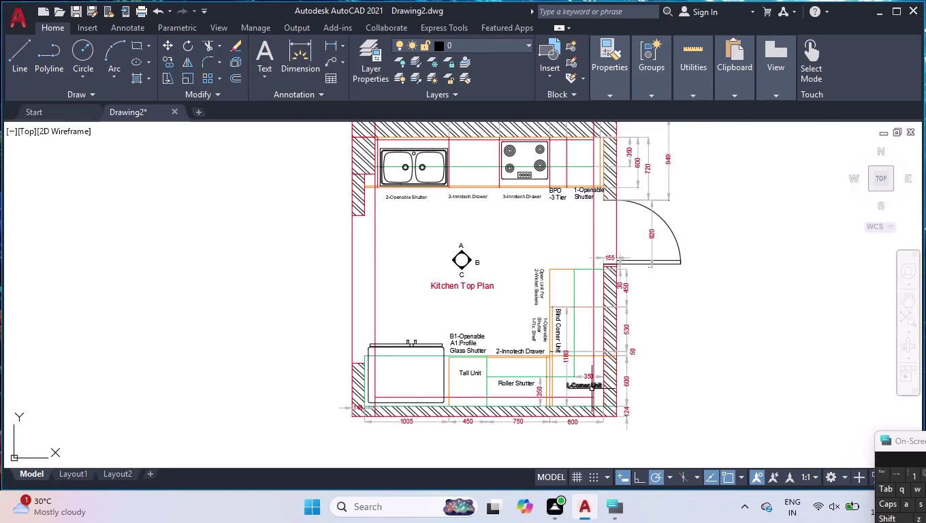
Add the 2845 linear dimension spanning the bottom chain, placed just below it.
scroll(up, 3)
text(d)
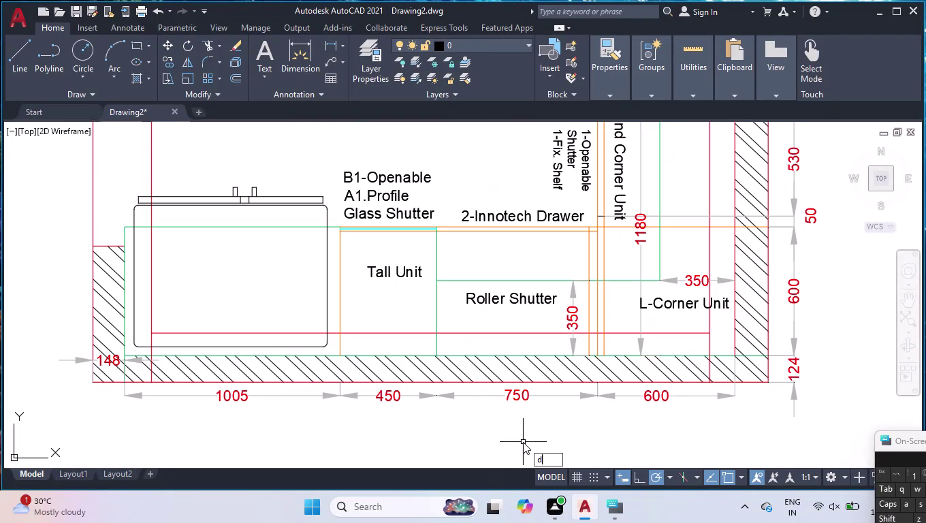
text(li)
key(Return)
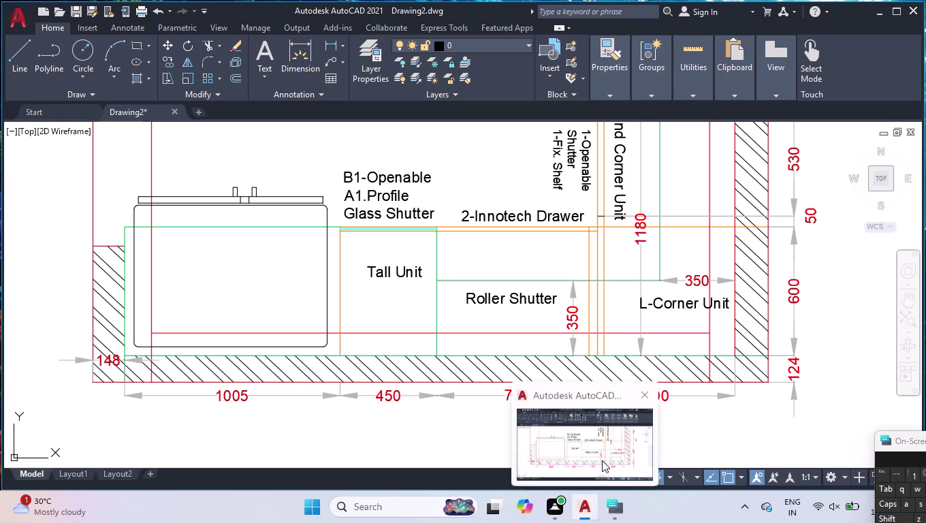
click(121, 383)
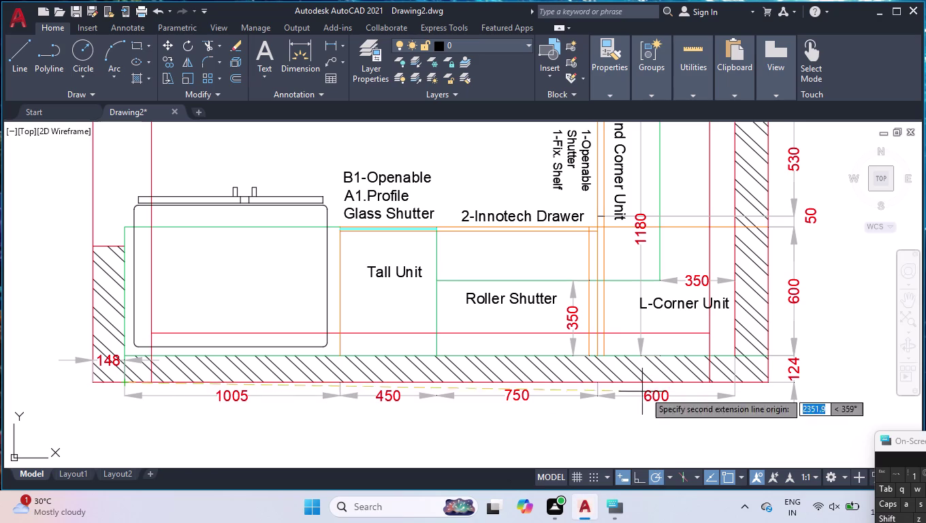
click(736, 385)
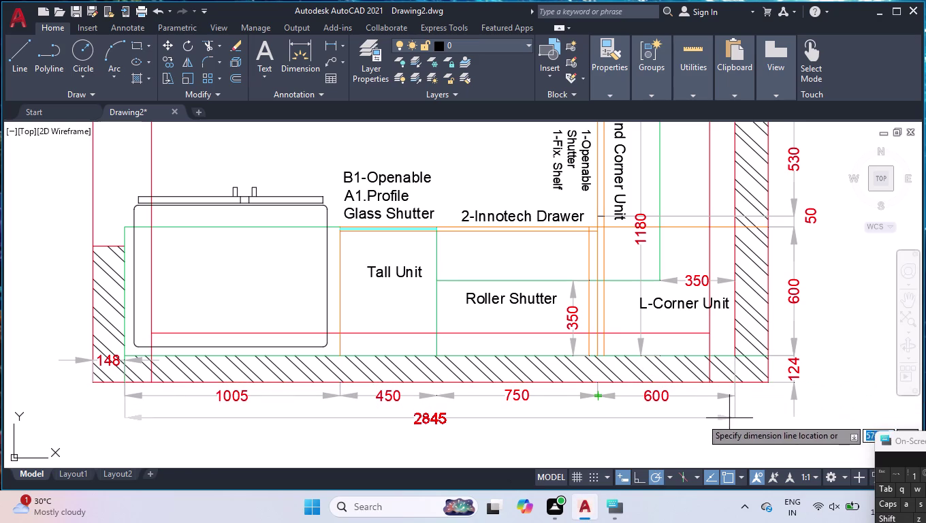
click(730, 418)
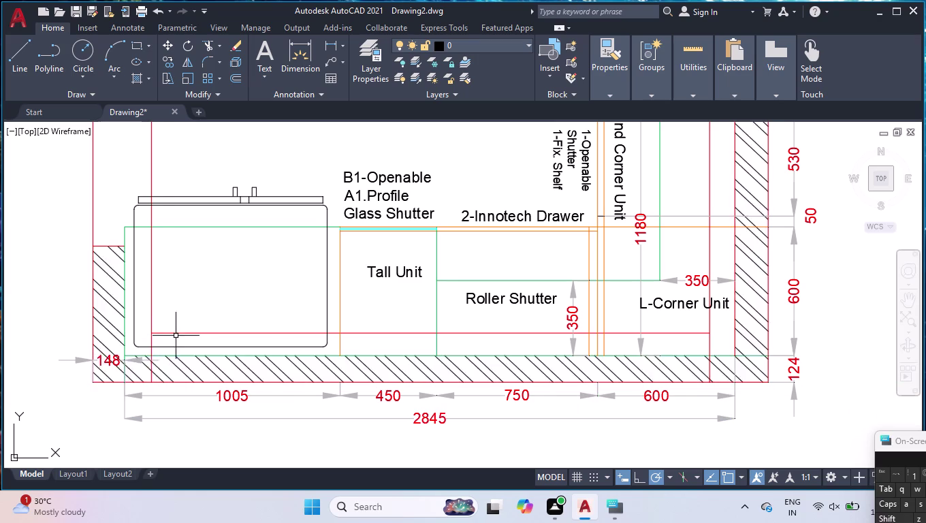
Add the 3148 wall-to-wall linear dimension below the 2845 one.
key(space)
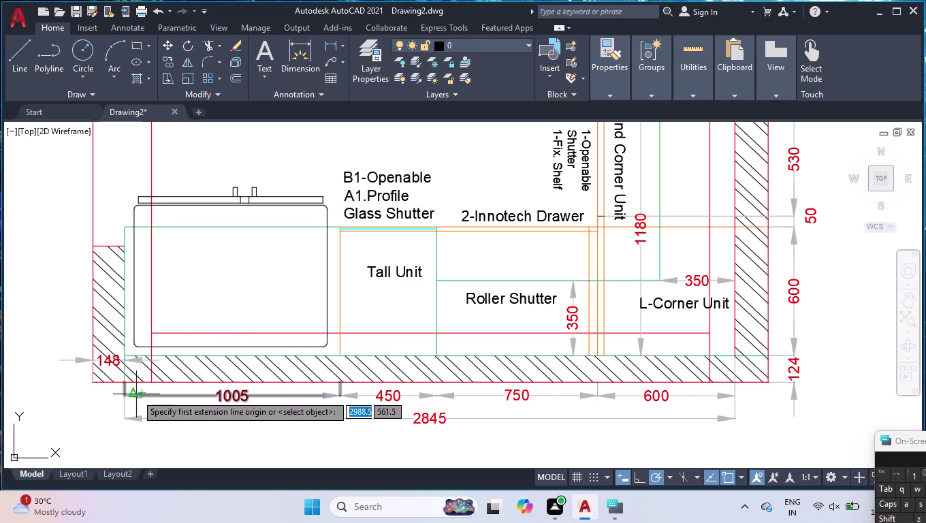
click(89, 382)
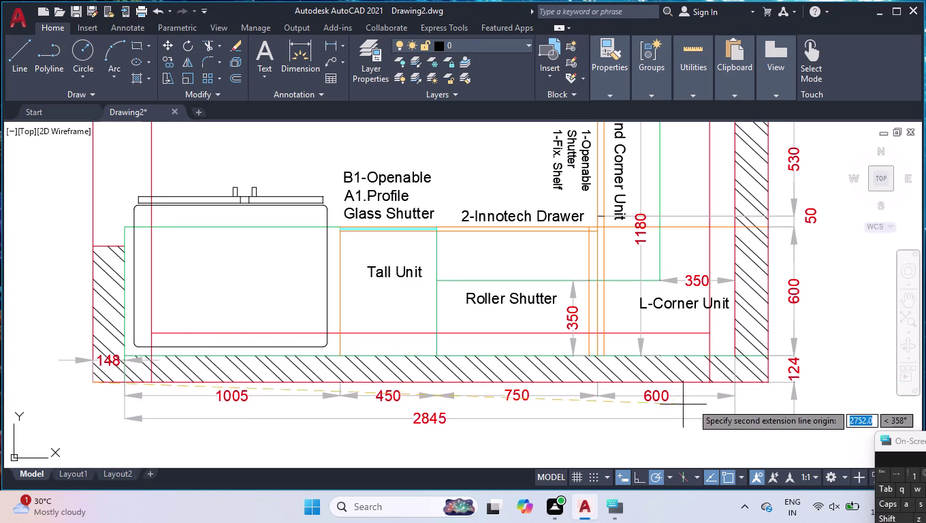
click(770, 385)
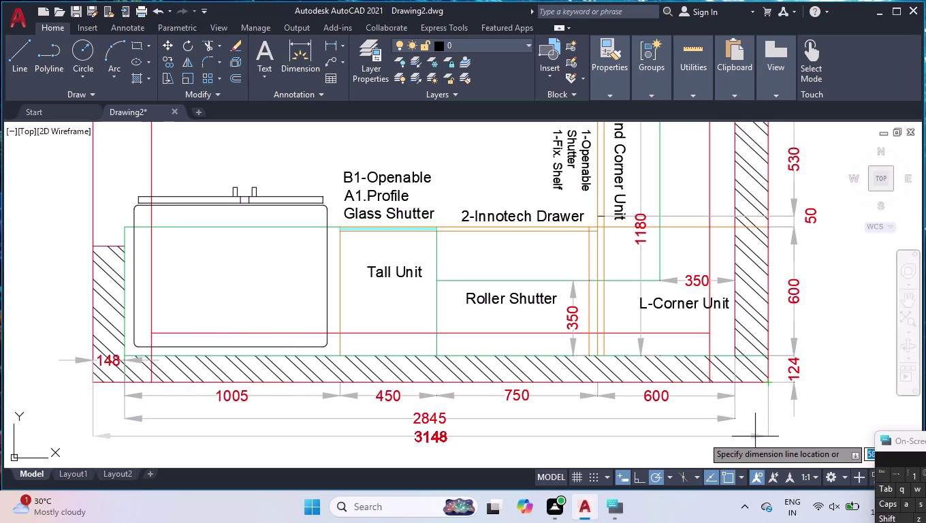
click(754, 445)
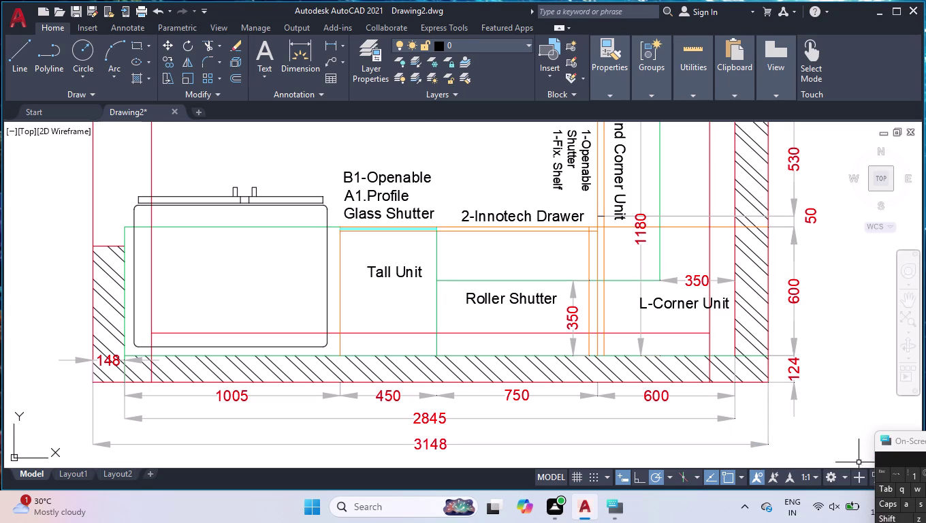
scroll(down, 3)
scroll(down, 3)
scroll(down, 3)
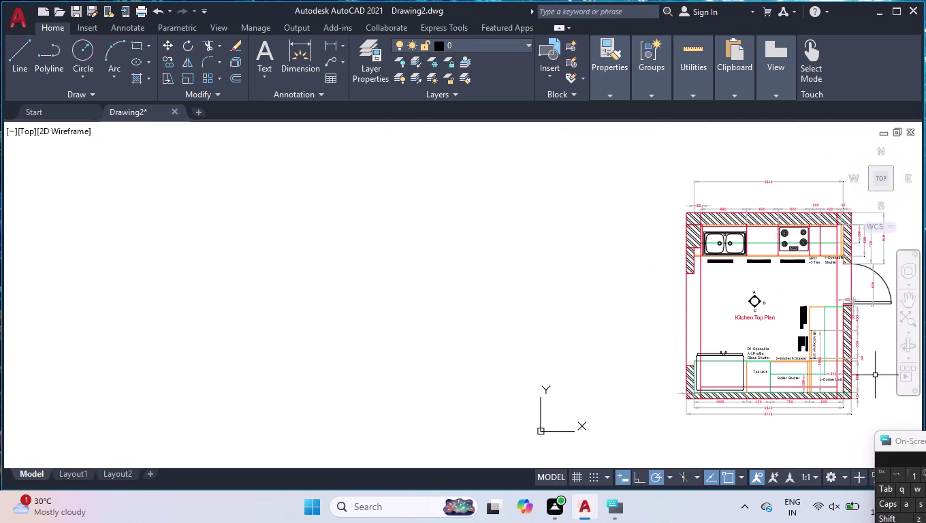
Switch to the Annotate tab and start another dimension near the 3148 total.
scroll(up, 3)
scroll(up, 3)
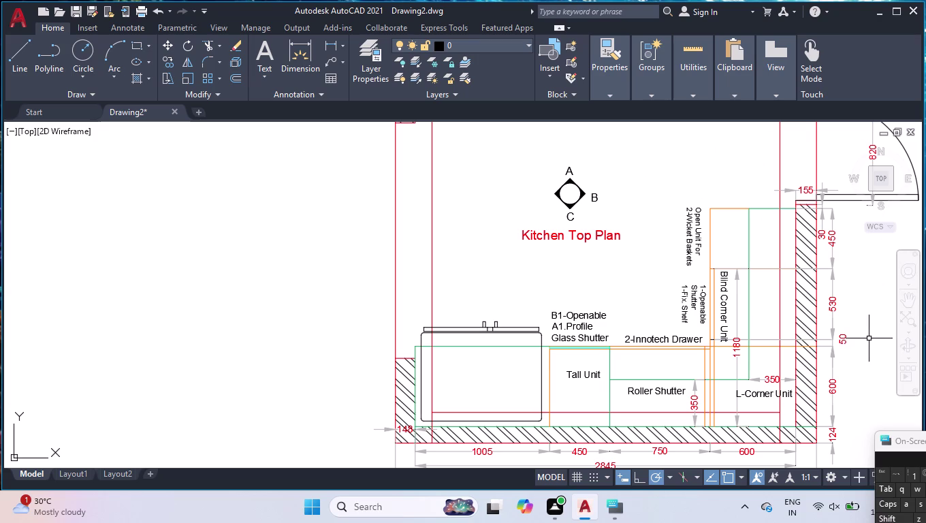
scroll(down, 3)
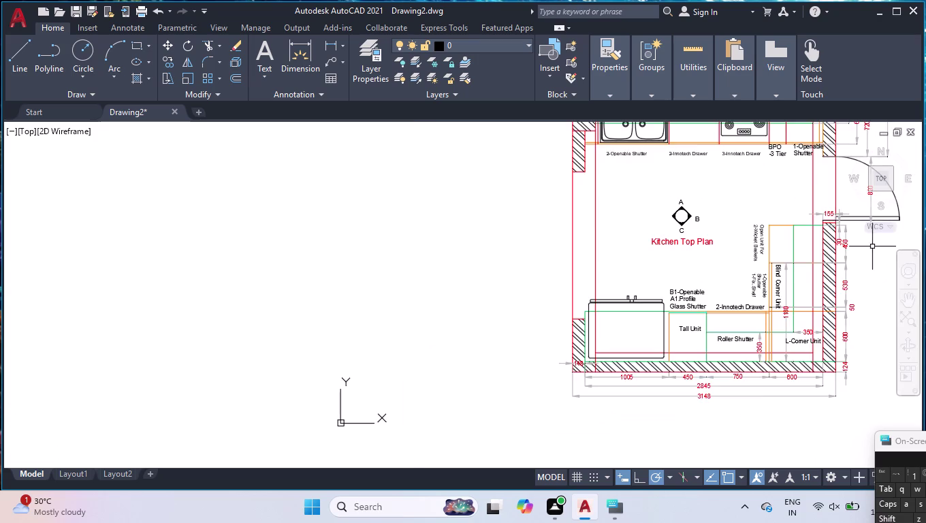
scroll(up, 3)
scroll(down, 3)
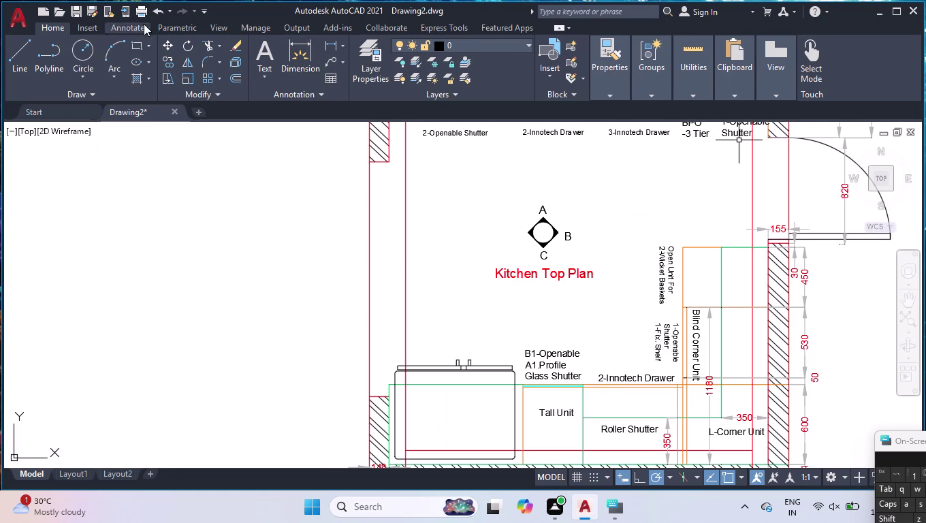
click(127, 24)
click(307, 80)
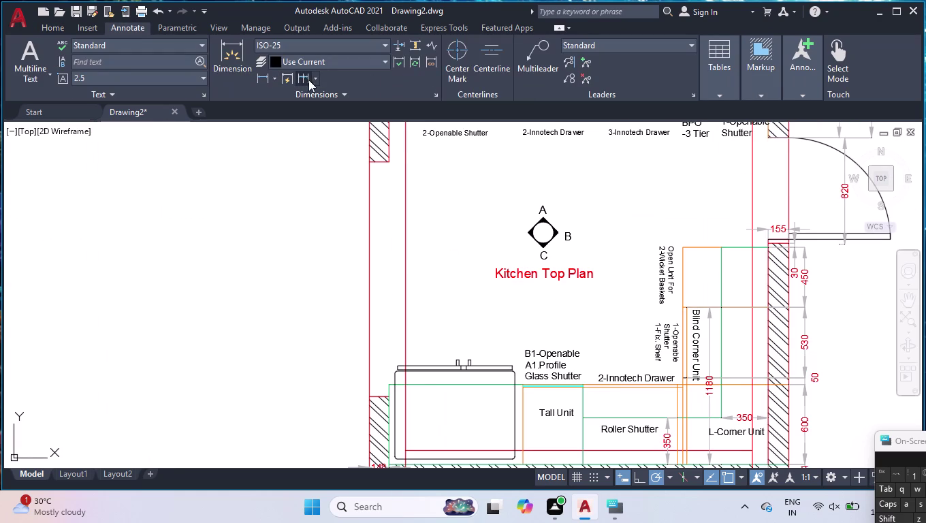
click(847, 247)
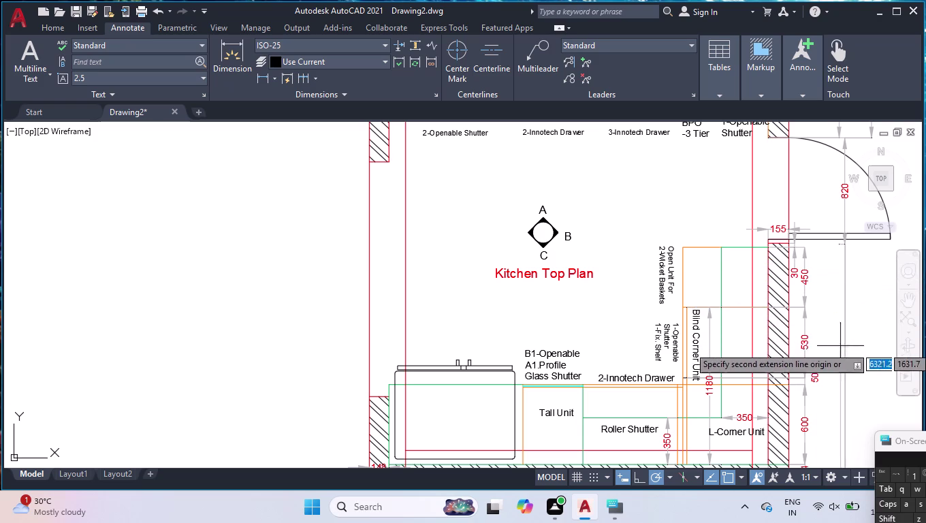
Cancel the stray 492,33 dimension and delete the extra 421,36 dimension.
scroll(down, 3)
scroll(up, 3)
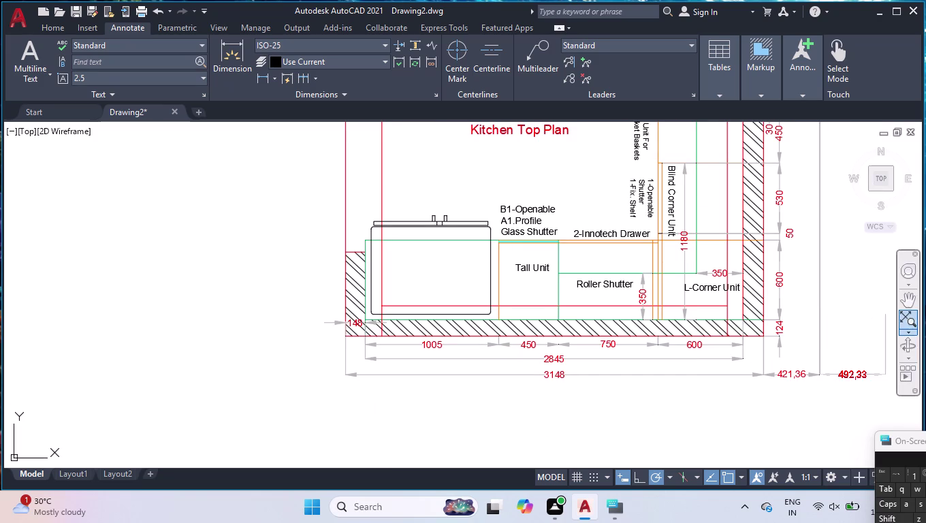
key(Escape)
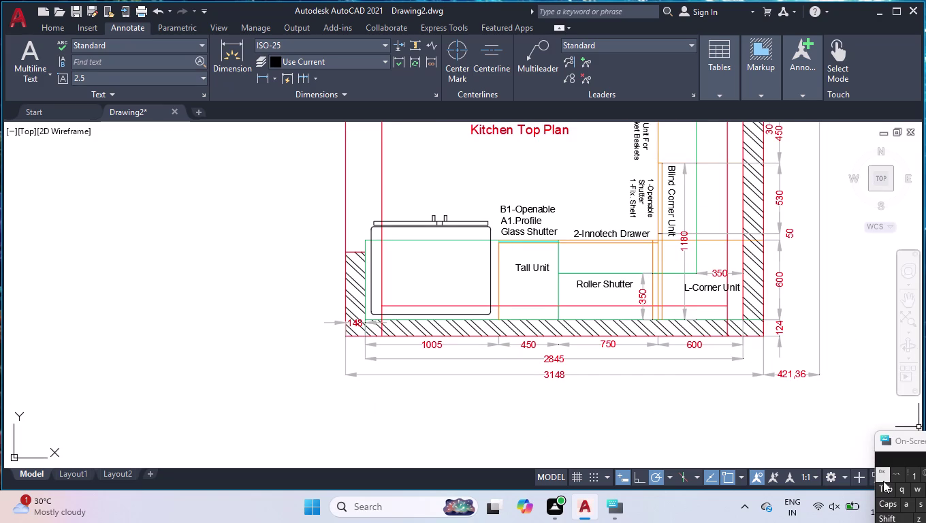
click(796, 376)
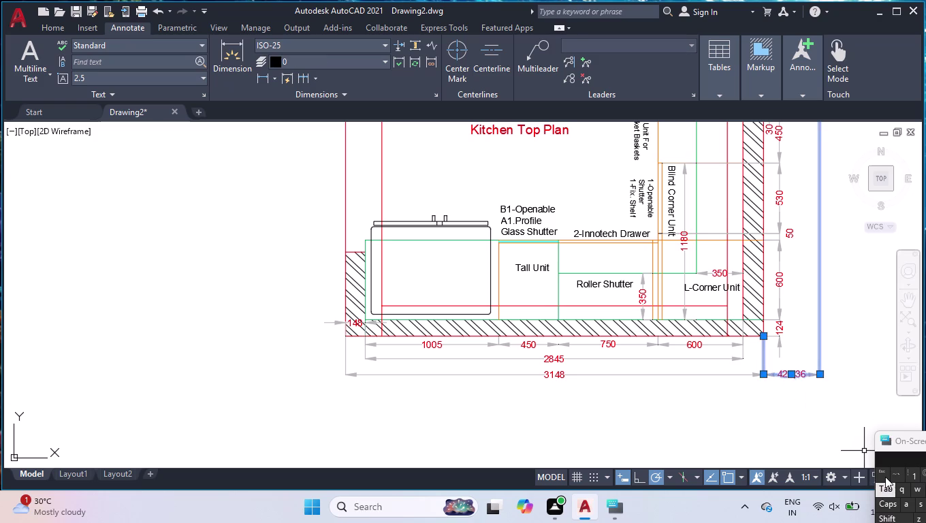
key(Delete)
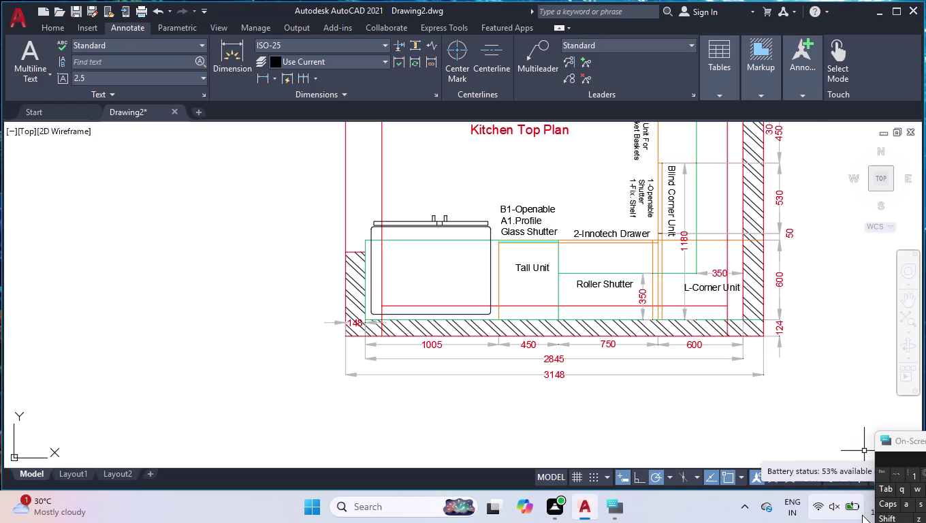
scroll(down, 3)
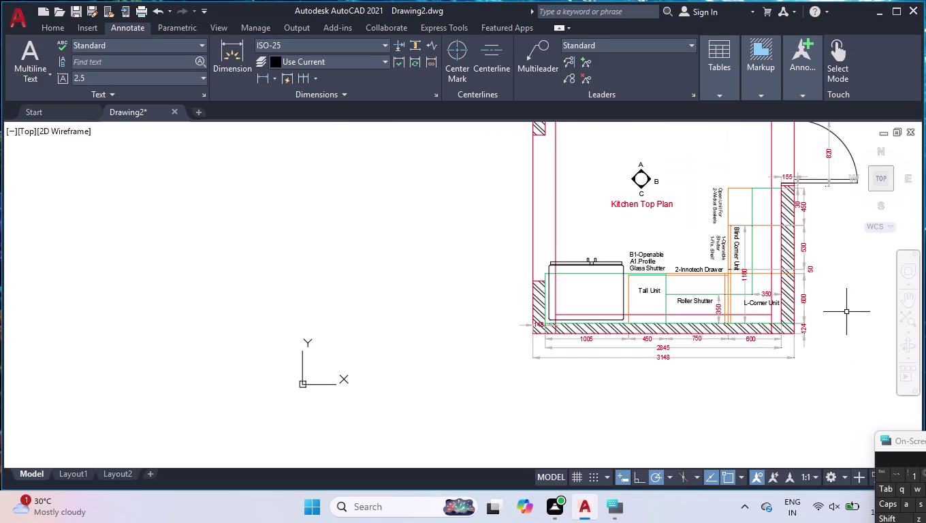
Place a vertical 1652,5 linear dimension from the wall edge beside the right-hand chain.
scroll(up, 3)
text(dli)
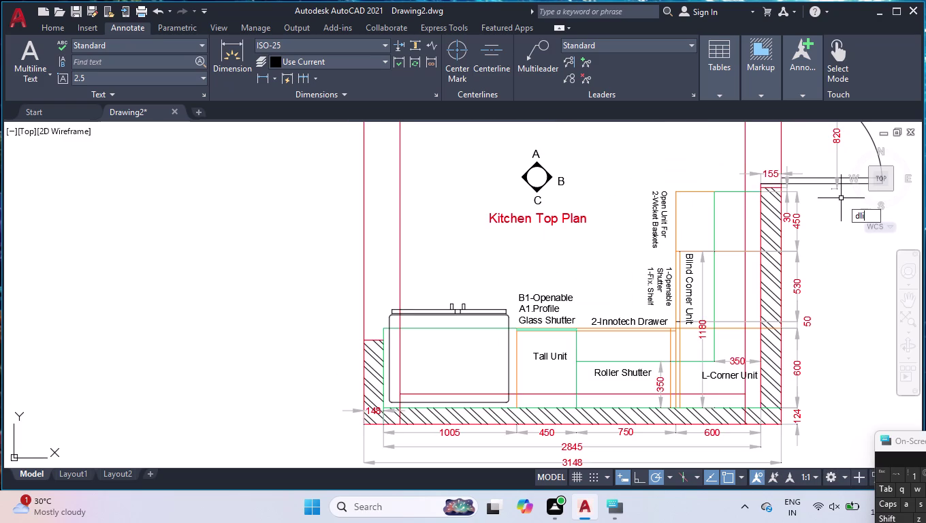
key(Return)
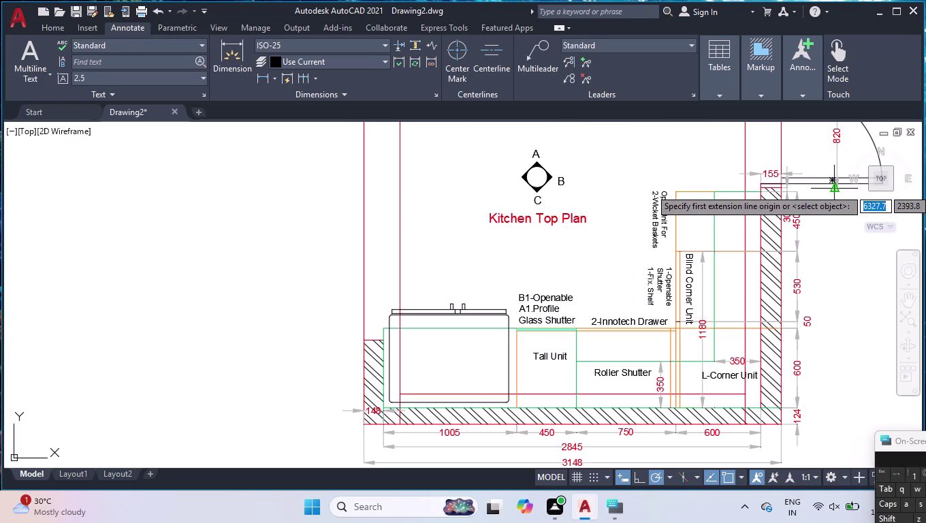
scroll(up, 3)
scroll(up, 3)
scroll(down, 3)
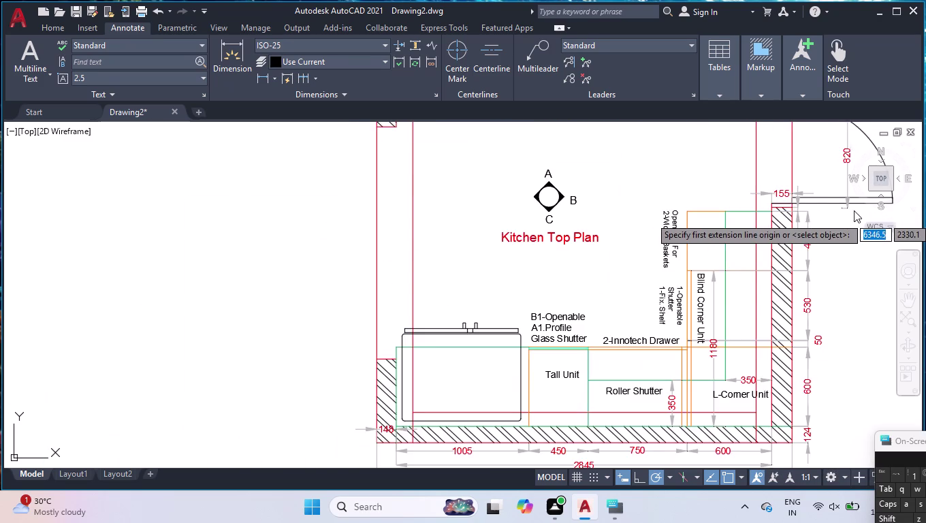
scroll(up, 3)
scroll(up, 3)
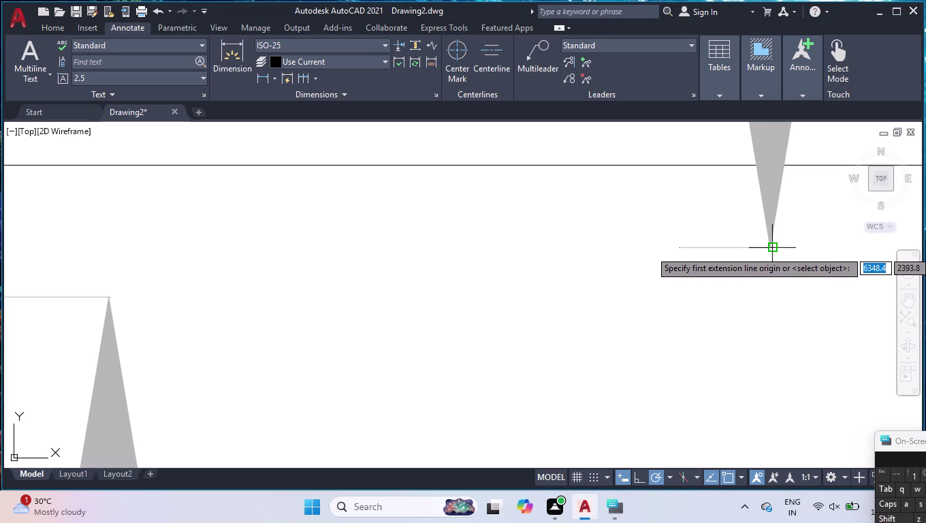
click(767, 251)
scroll(down, 3)
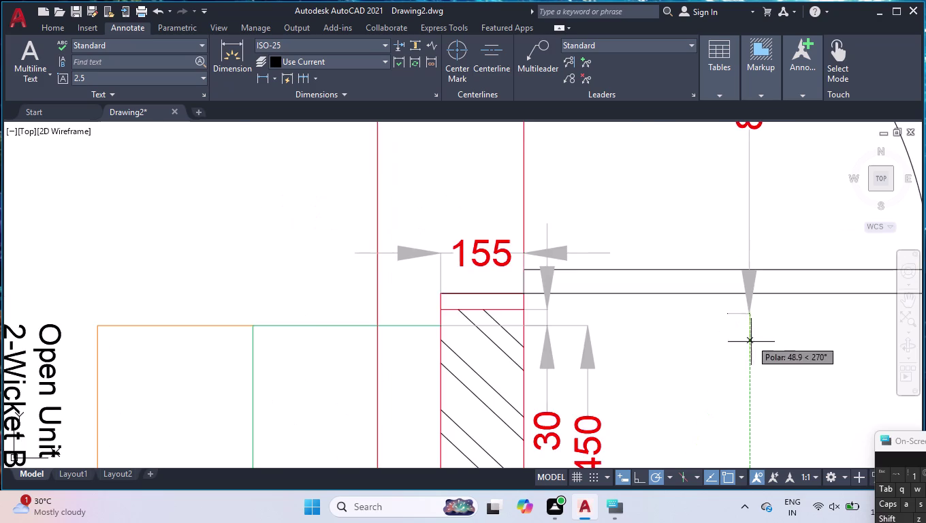
scroll(down, 3)
scroll(down, 3)
scroll(up, 3)
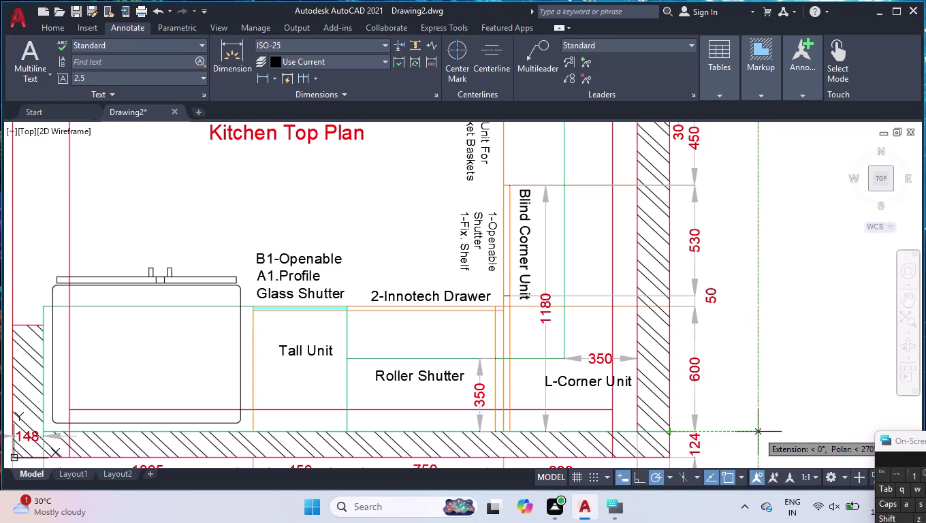
click(758, 432)
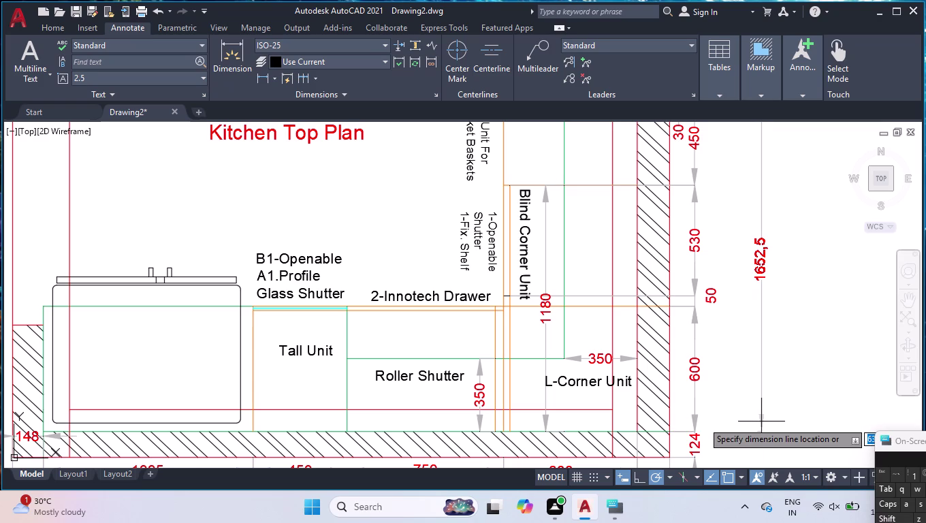
Override the new dimension's 1652,5 text to read 1660.
click(762, 417)
double_click(764, 263)
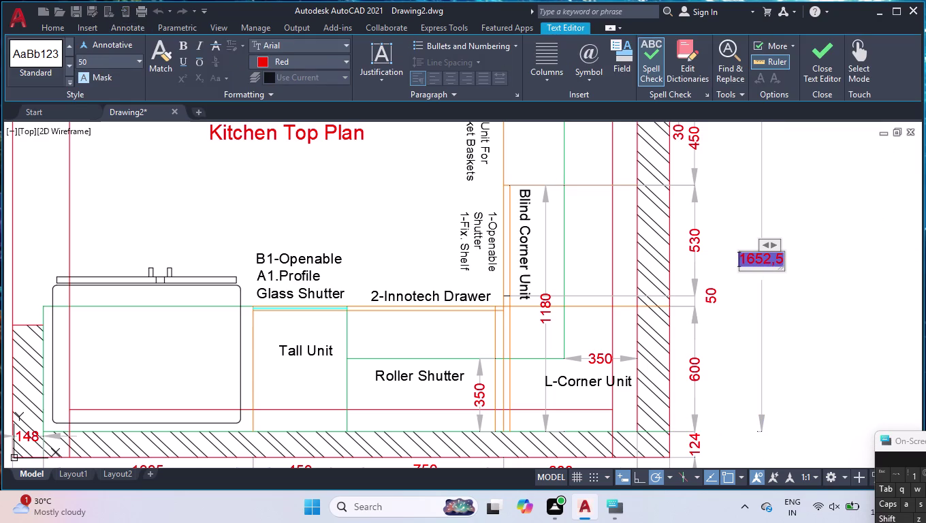
key(ctrl+a)
key(1)
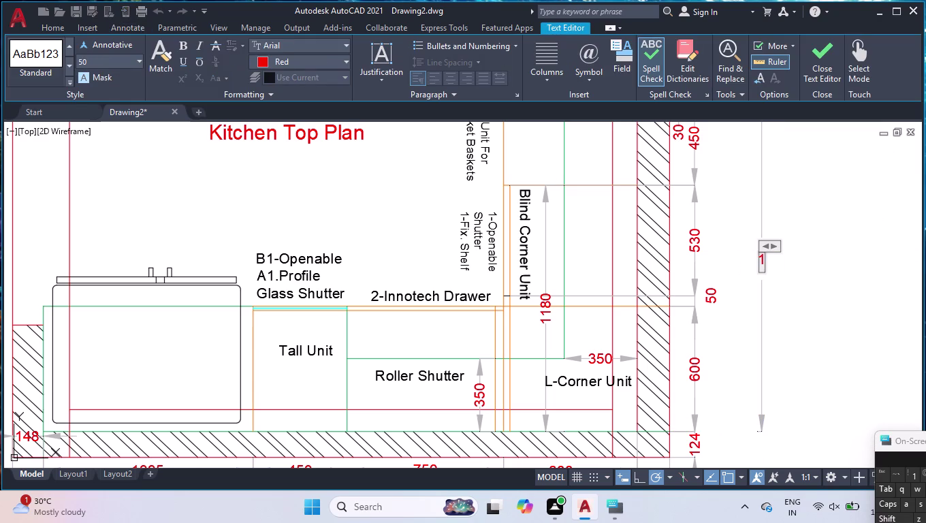
text(66)
key(0)
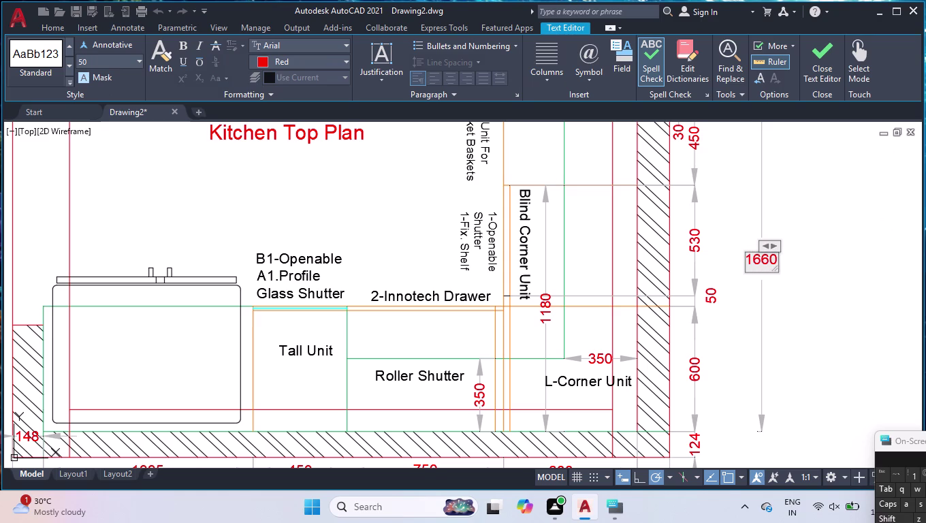
click(805, 298)
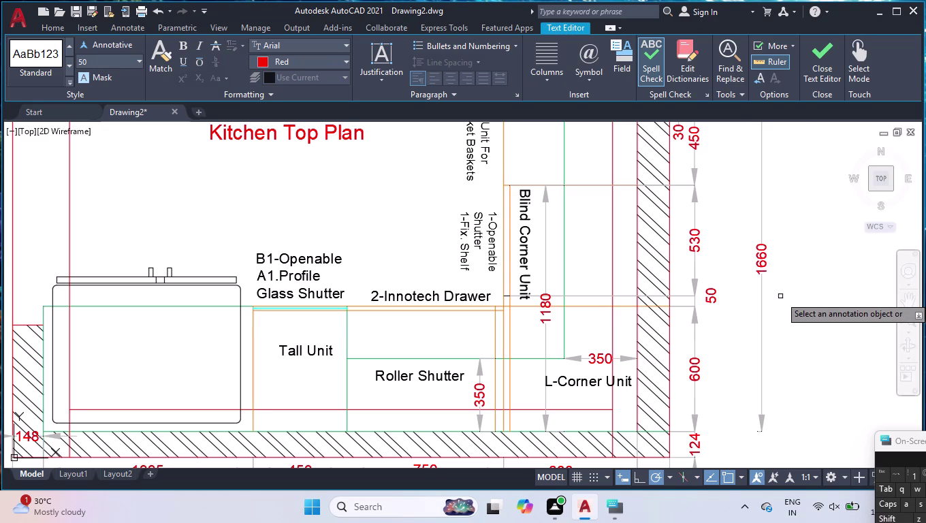
scroll(down, 3)
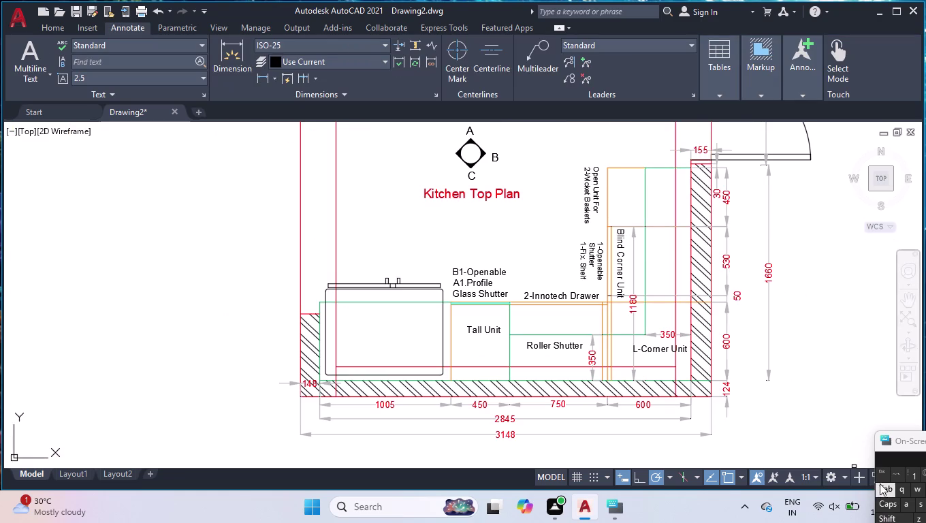
Place a 1776,5 vertical dimension to the bottom outer wall corner, right of 1660.
key(Escape)
key(space)
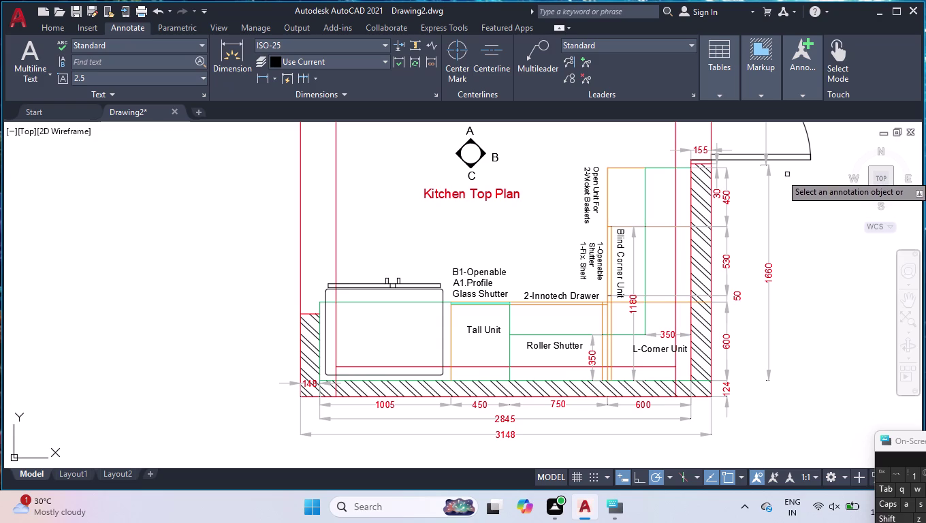
key(space)
key(Escape)
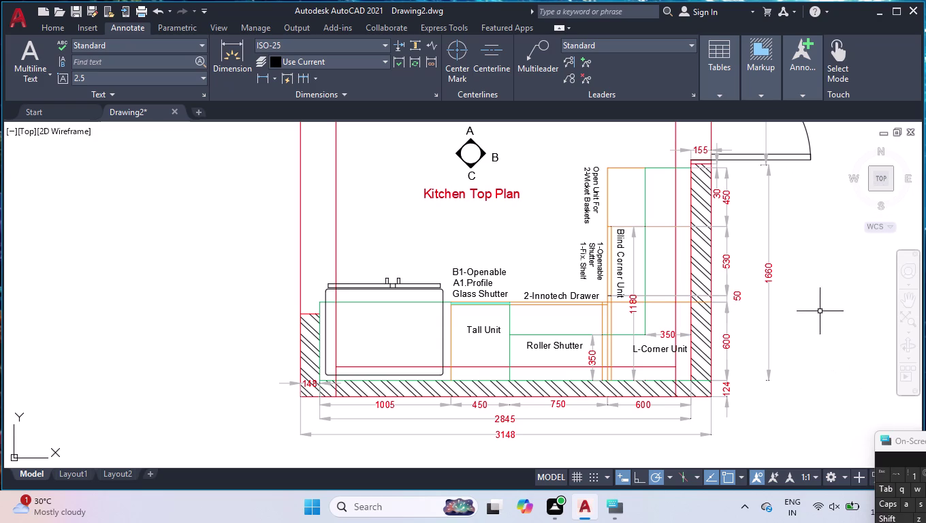
text(dli)
key(Return)
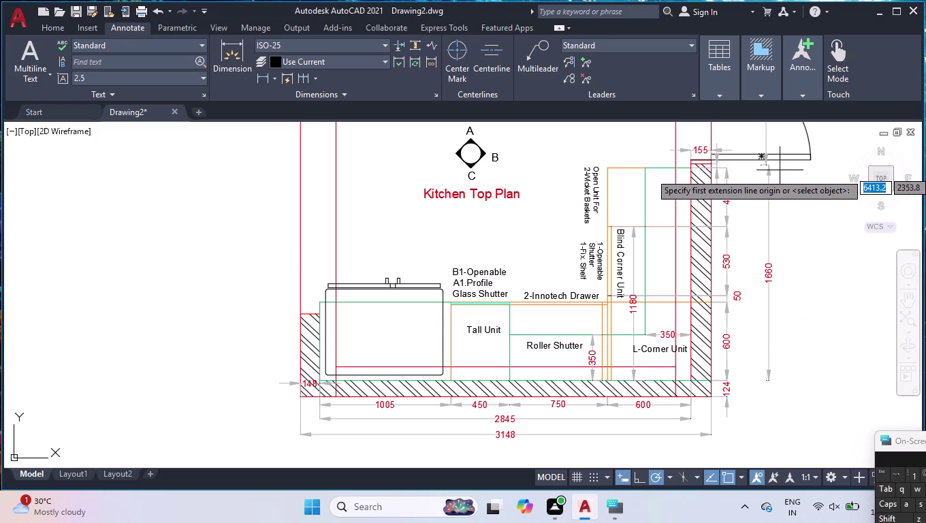
scroll(up, 3)
click(734, 155)
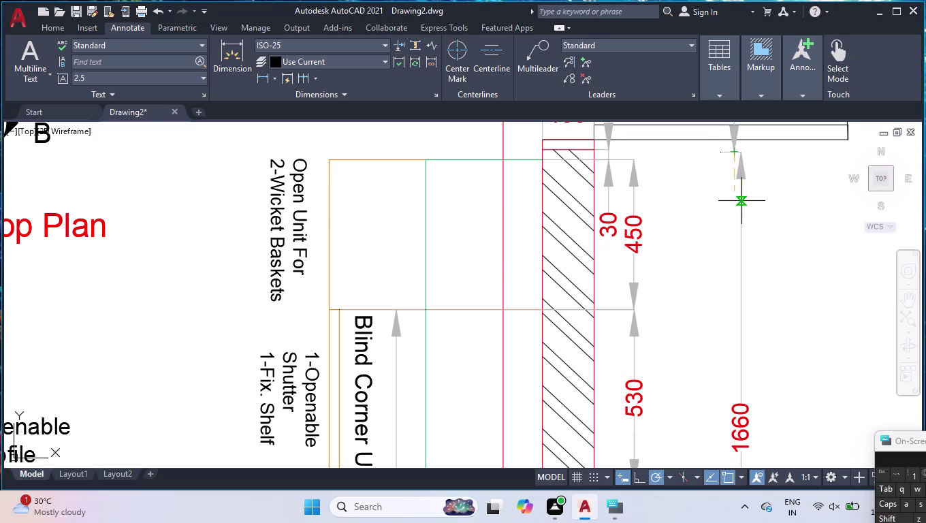
scroll(down, 3)
scroll(down, 3)
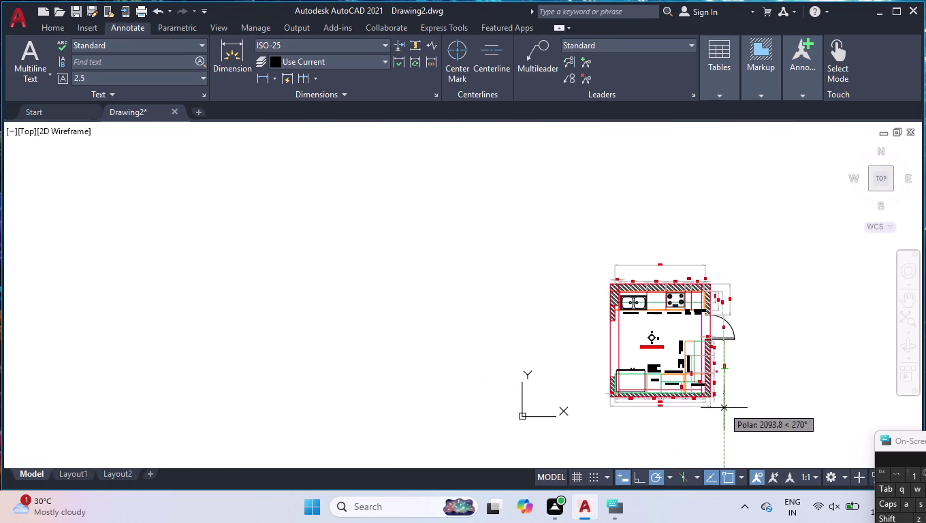
scroll(up, 3)
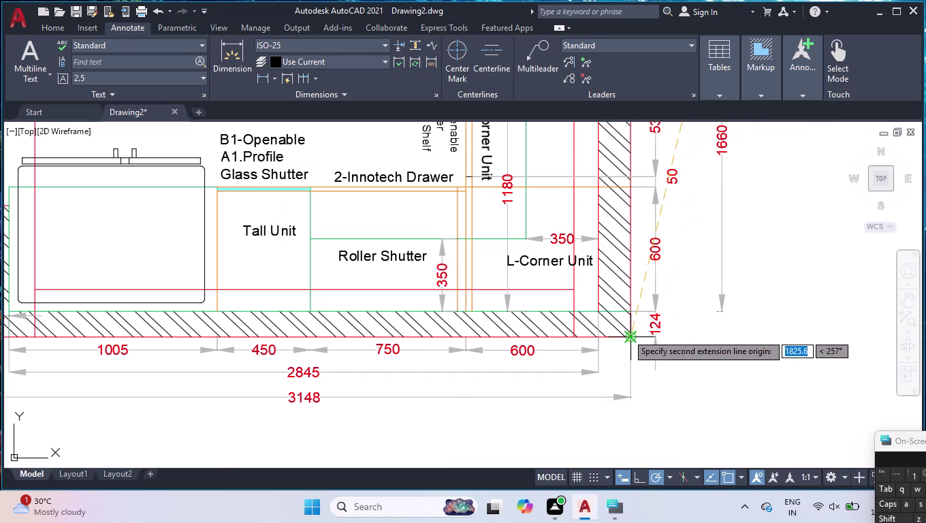
click(719, 336)
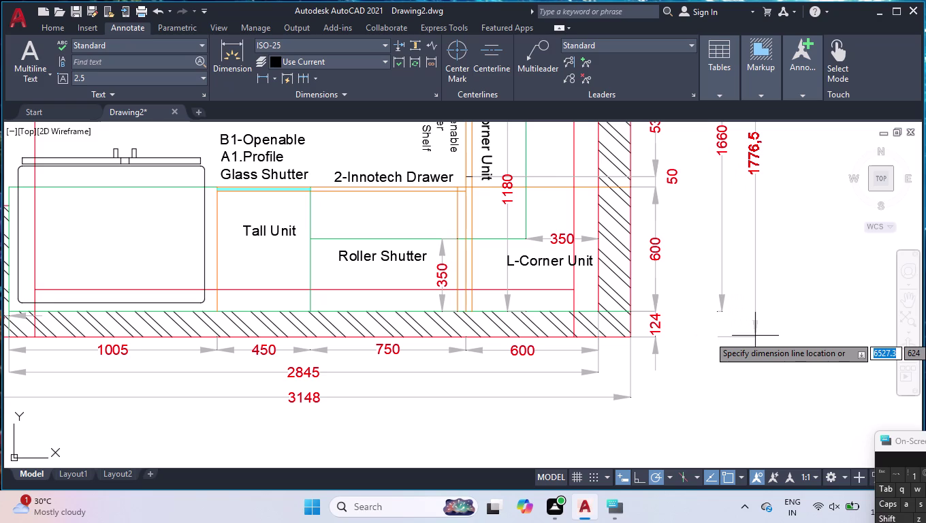
click(756, 335)
Override the 1776,5 dimension text to read 1784.
double_click(756, 159)
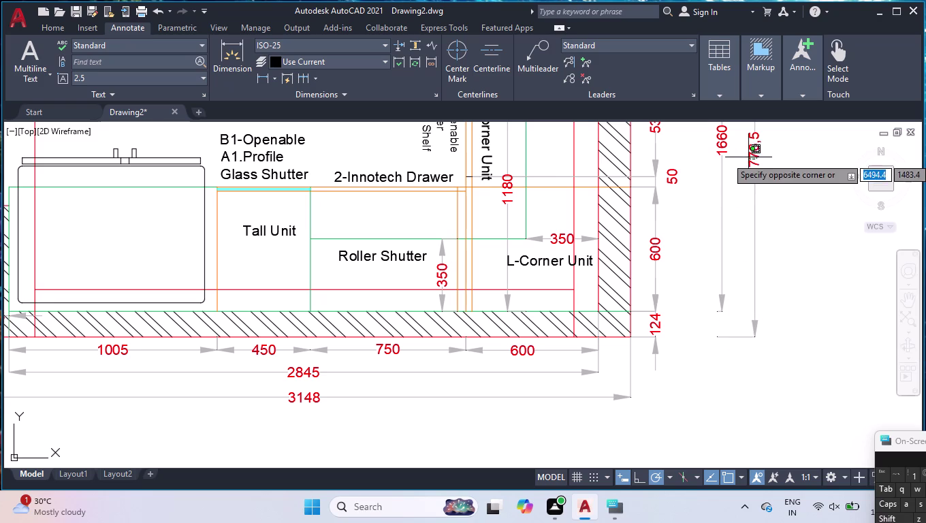
double_click(748, 157)
key(ctrl+a)
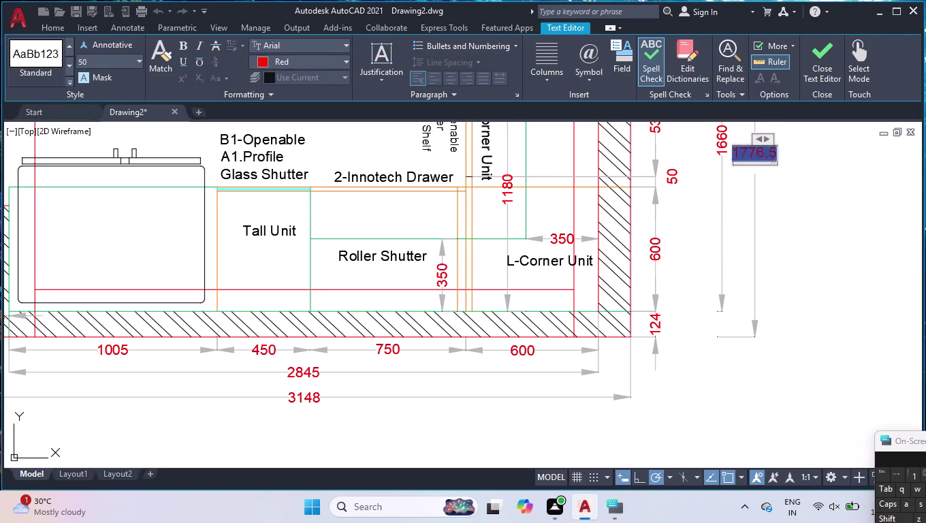
key(1)
key(7)
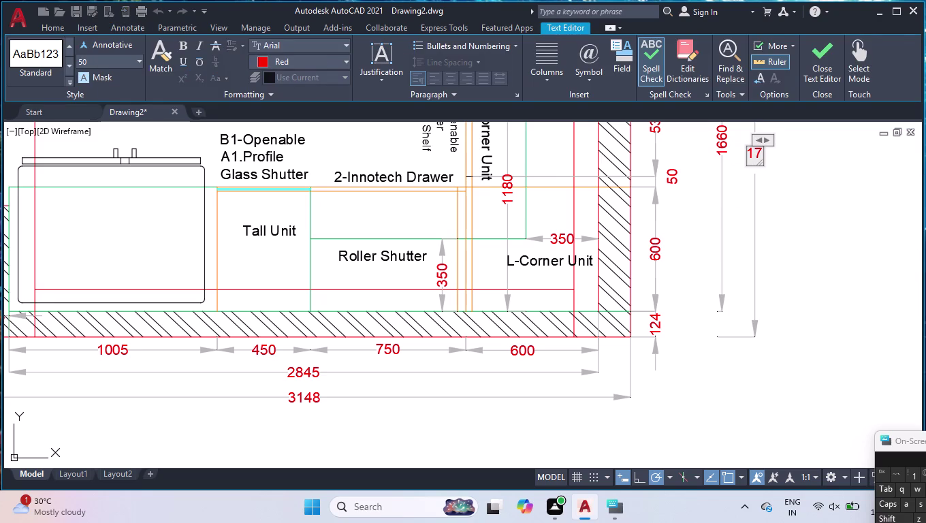
text(84)
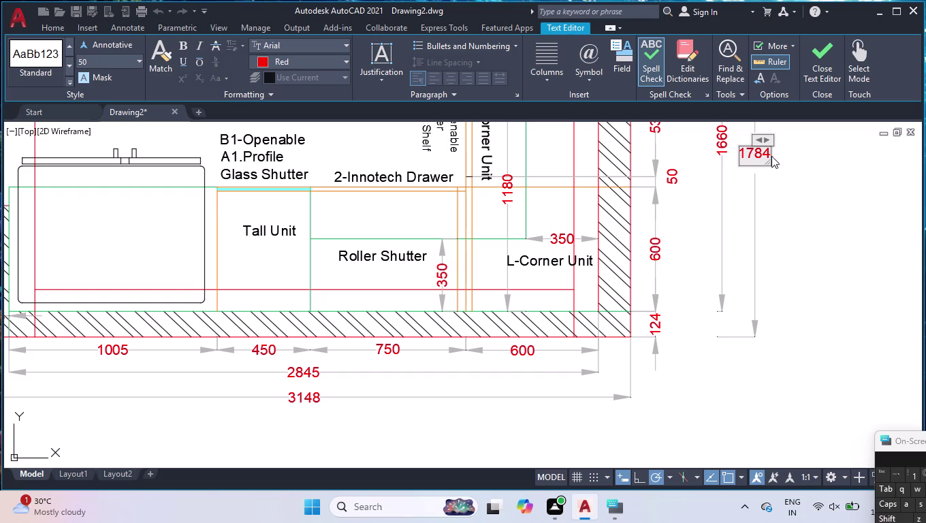
click(779, 215)
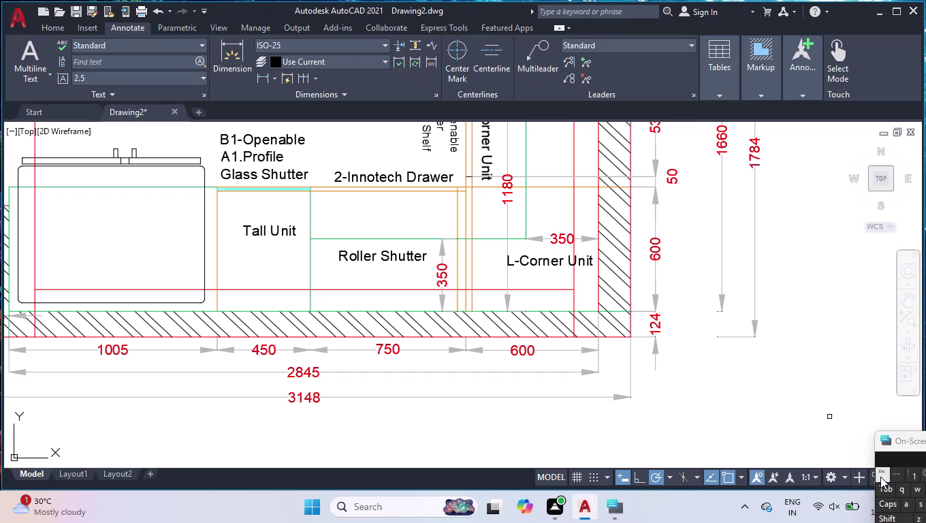
key(Escape)
scroll(down, 3)
scroll(down, 3)
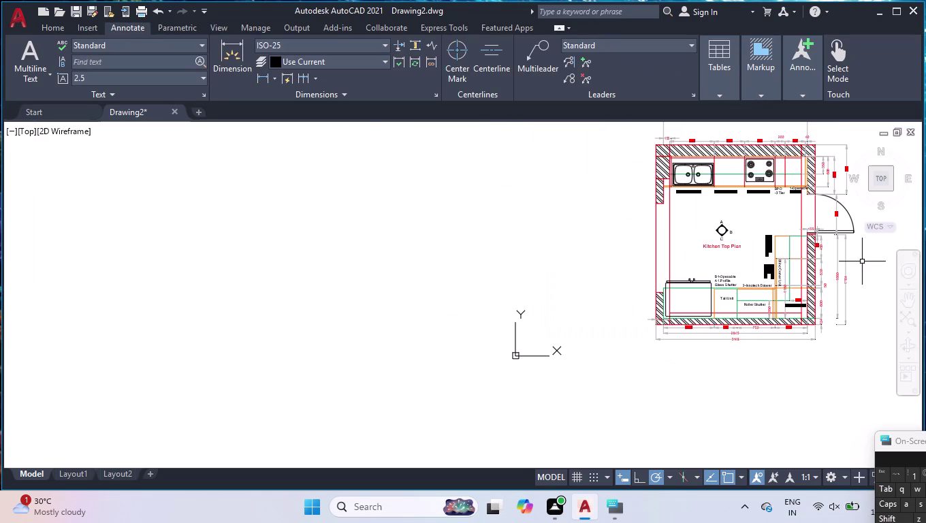
scroll(down, 3)
scroll(up, 3)
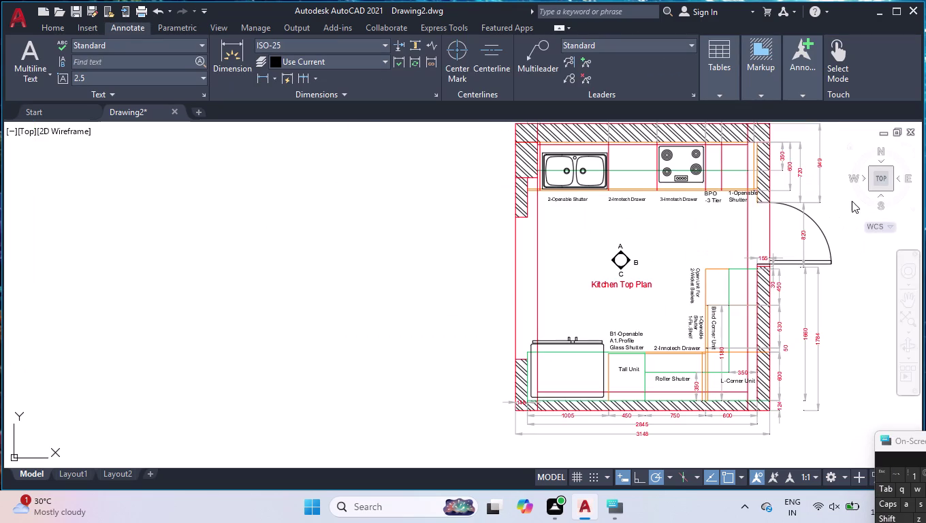
scroll(down, 3)
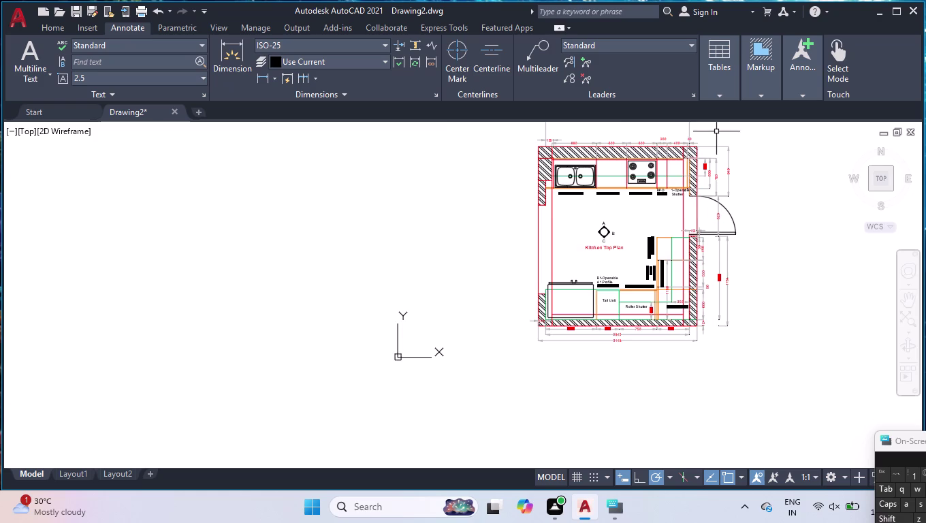
scroll(up, 3)
scroll(up, 3)
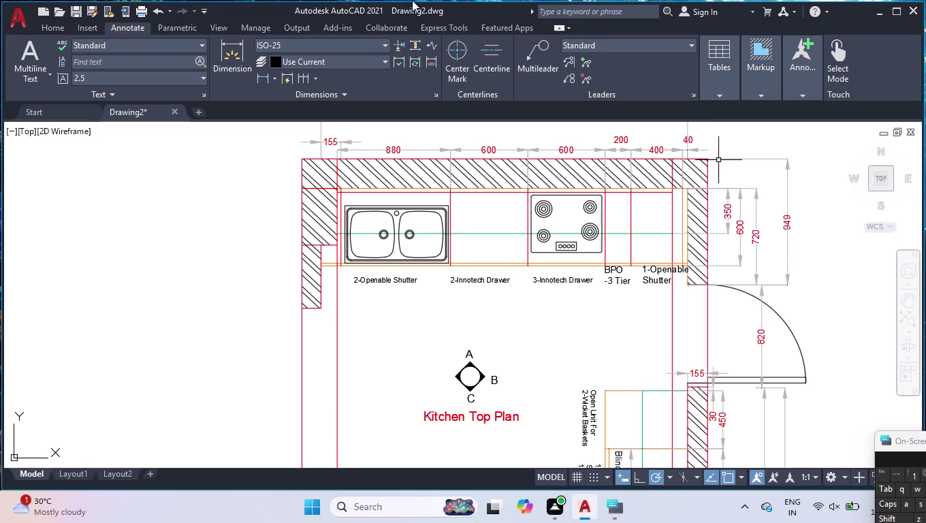
scroll(down, 3)
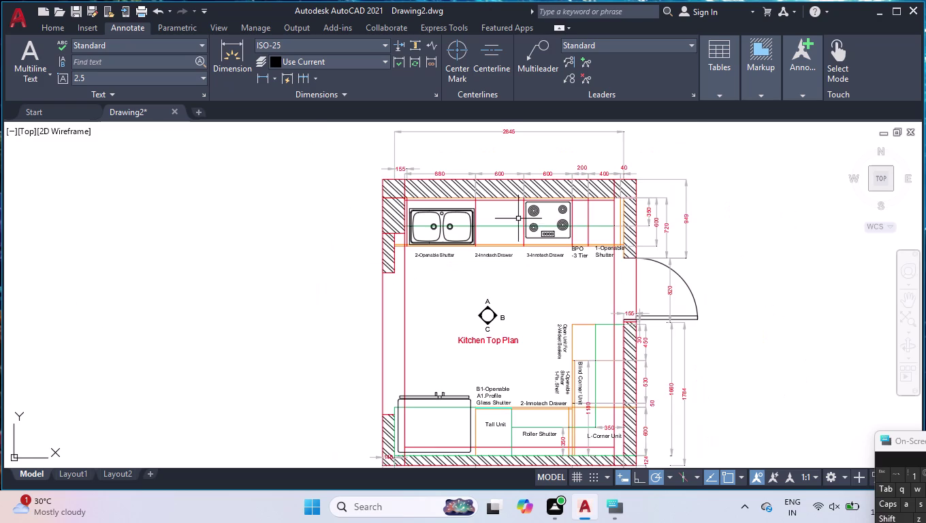
scroll(up, 3)
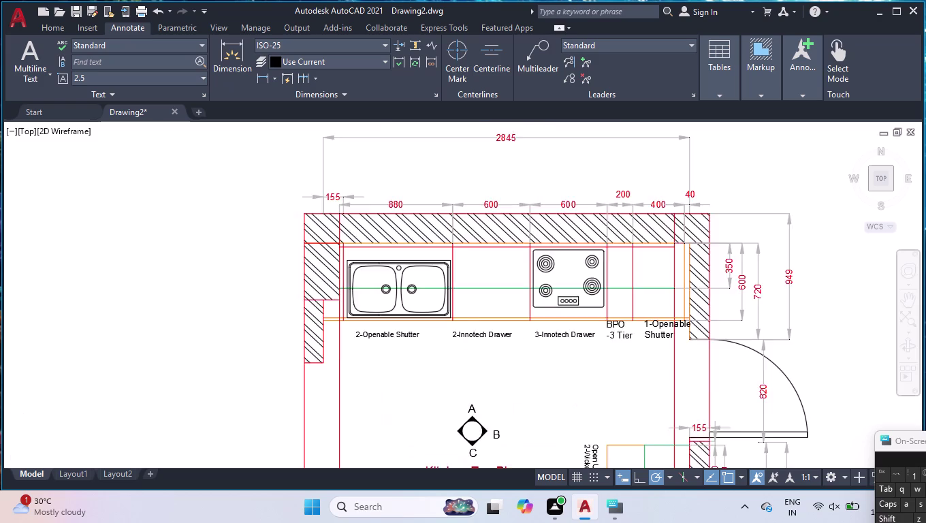
Drag the top 2845 dimension down, nearer the 155/880/600 unit chain.
click(507, 142)
click(504, 145)
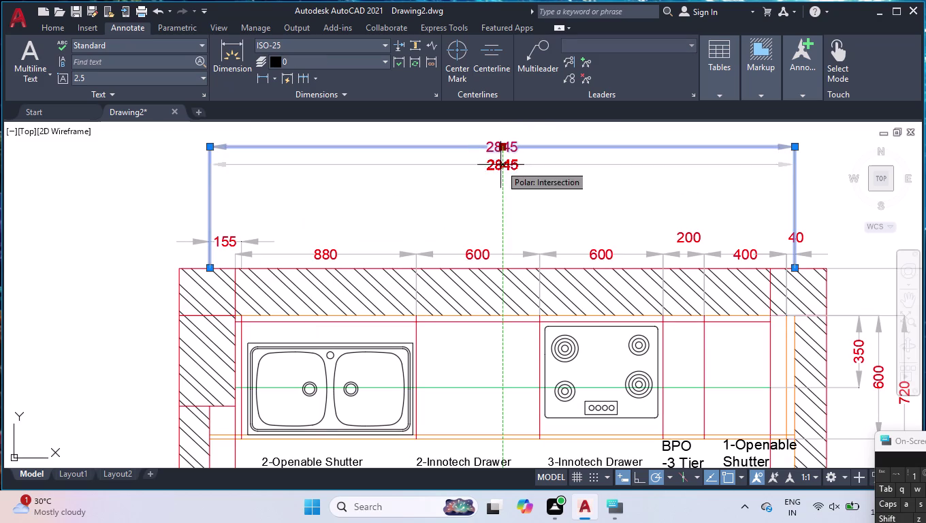
click(500, 195)
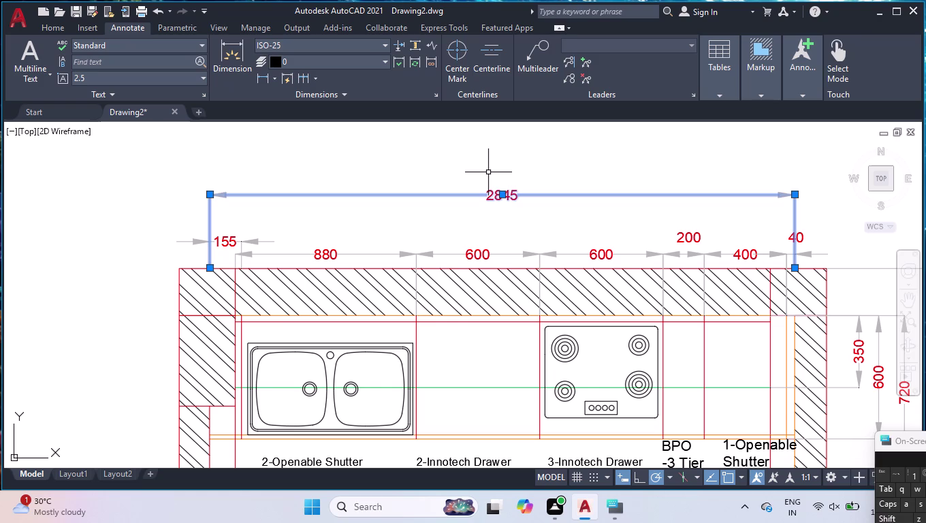
scroll(down, 3)
scroll(down, 3)
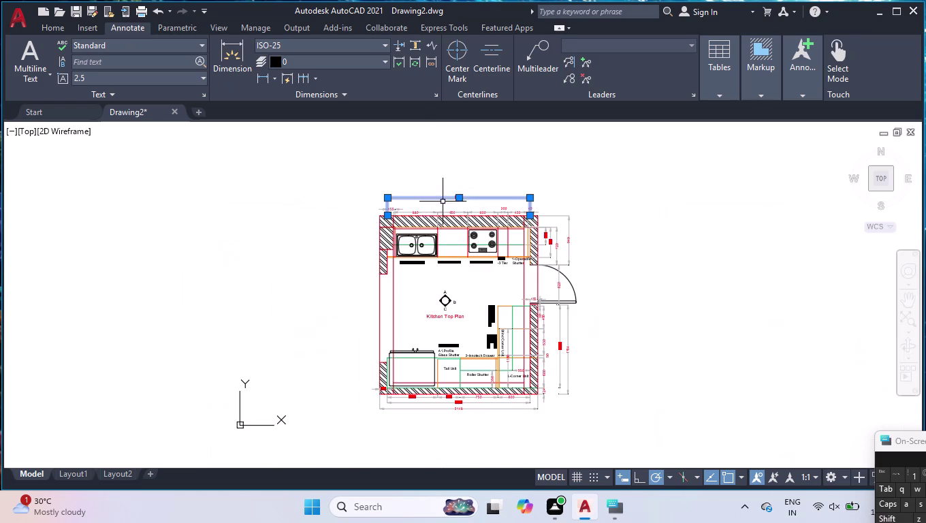